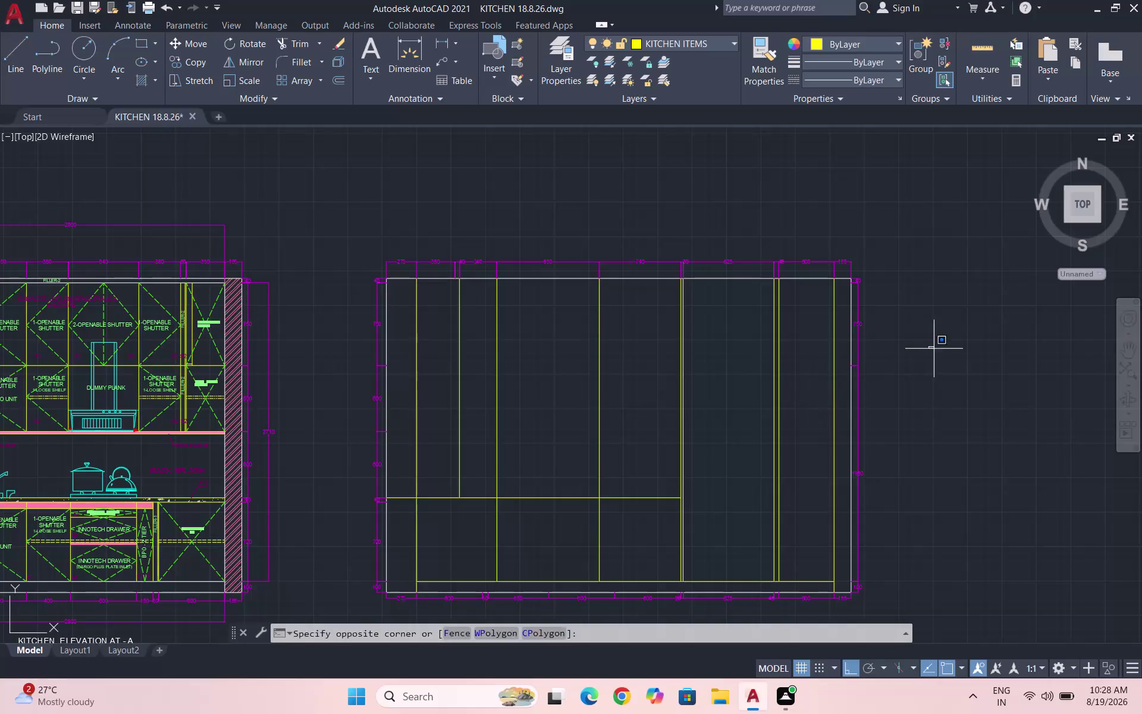
double_click(934, 349)
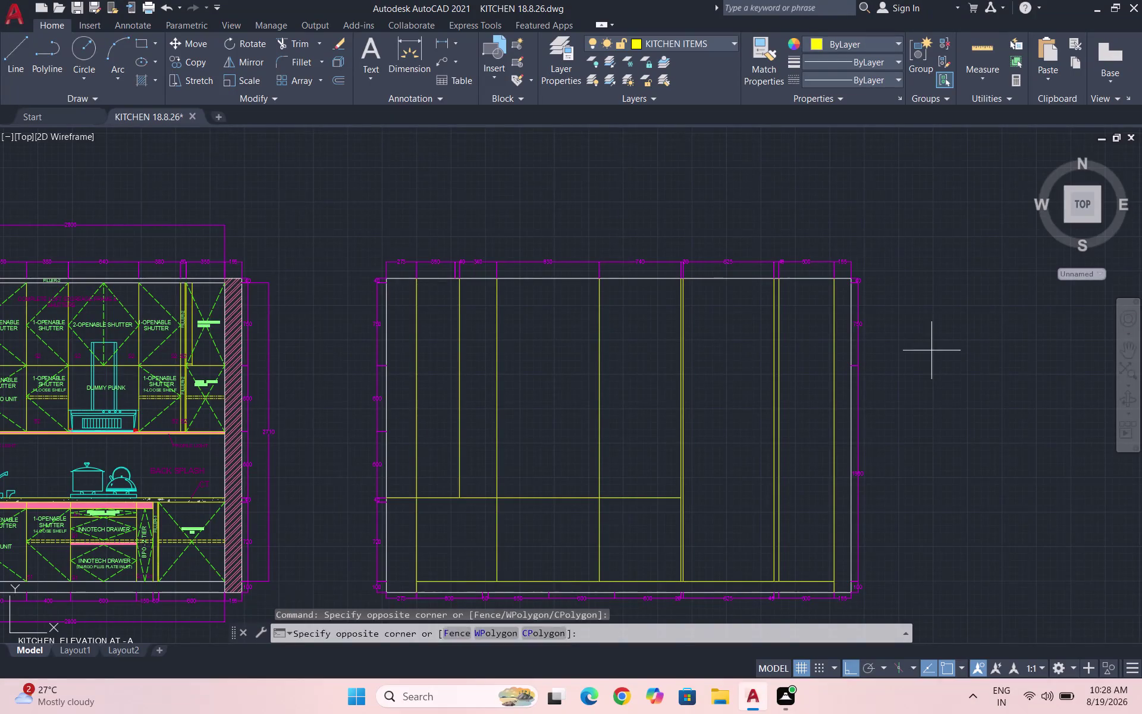
click(927, 354)
double_click(918, 352)
drag(908, 321, 915, 325)
drag(918, 325, 930, 333)
double_click(927, 325)
click(922, 319)
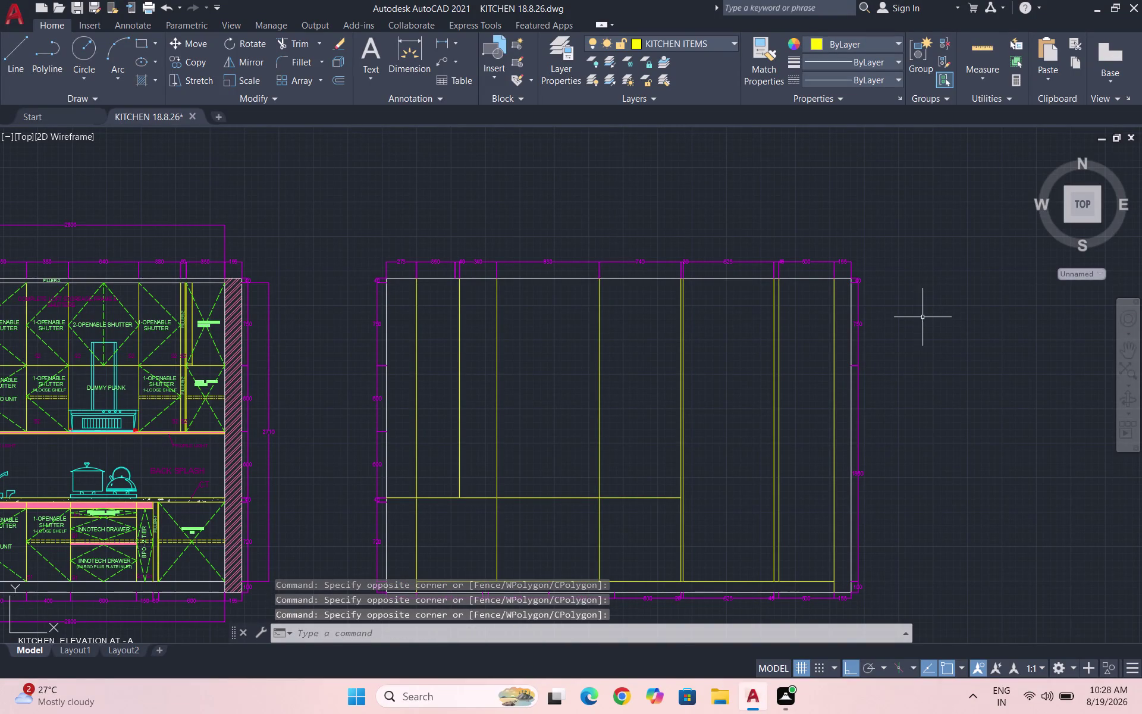
click(923, 317)
drag(923, 316, 944, 310)
double_click(945, 306)
triple_click(936, 298)
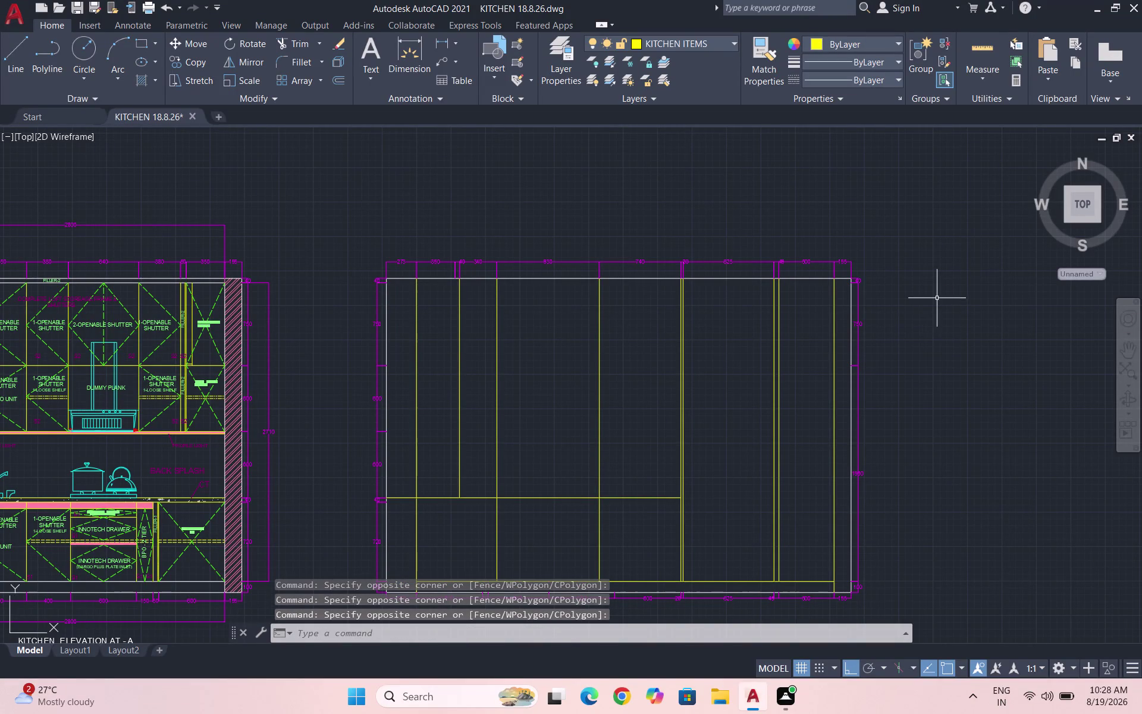
triple_click(935, 297)
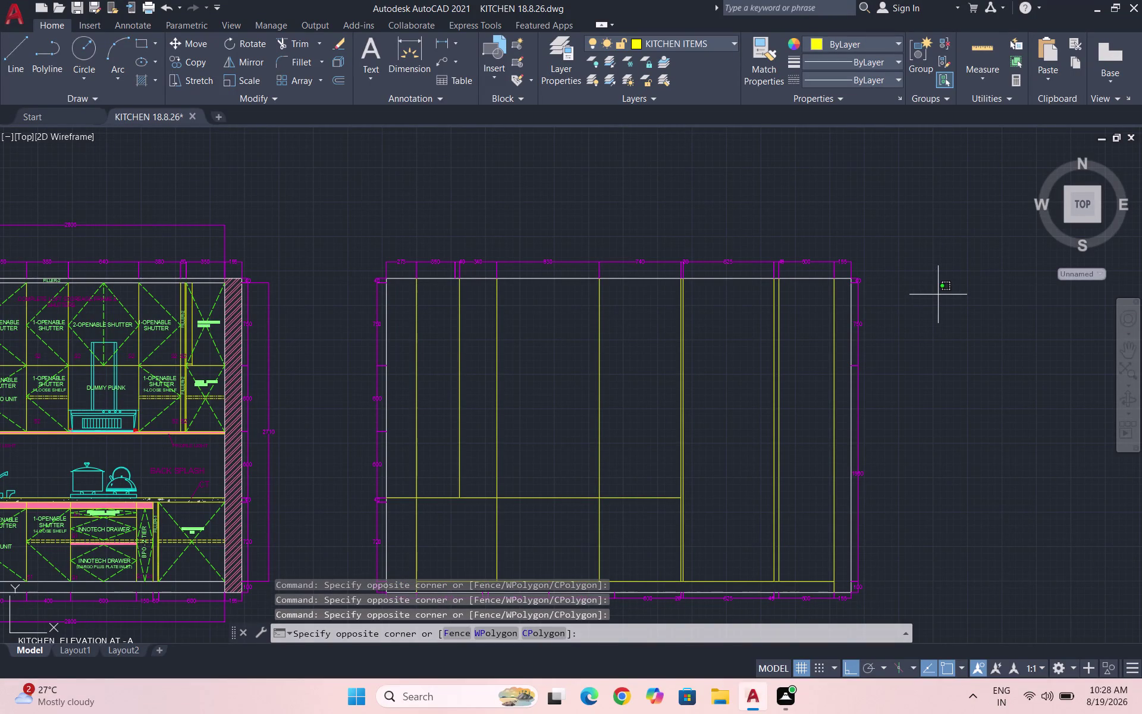
double_click(938, 295)
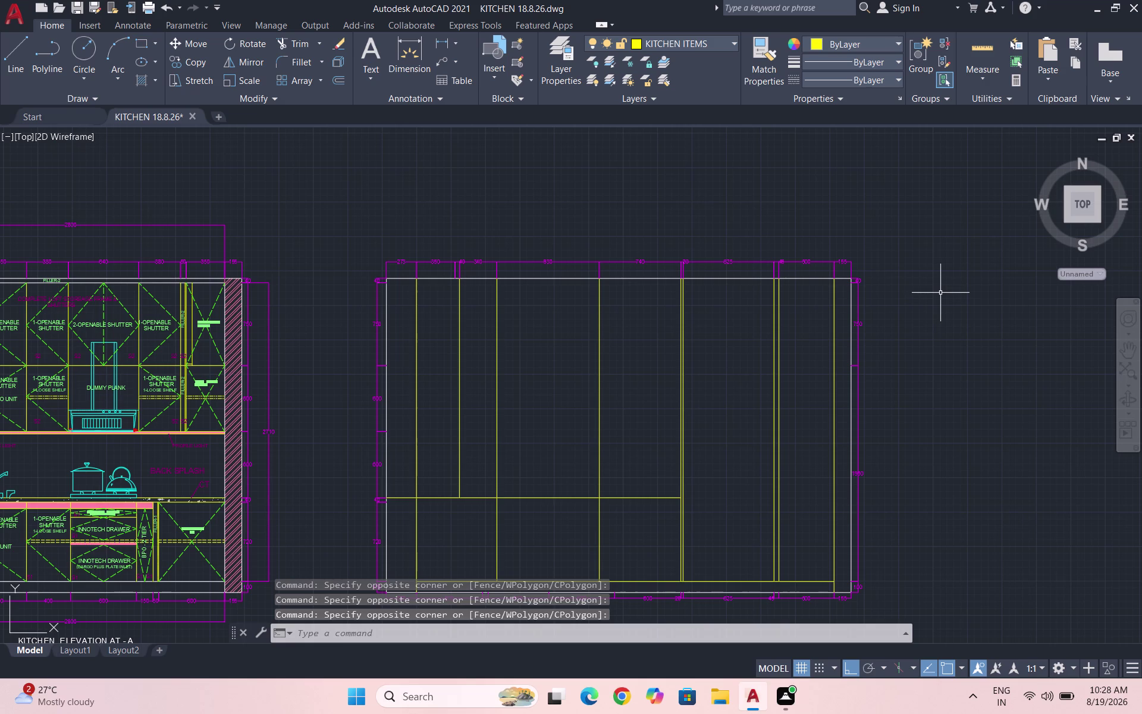